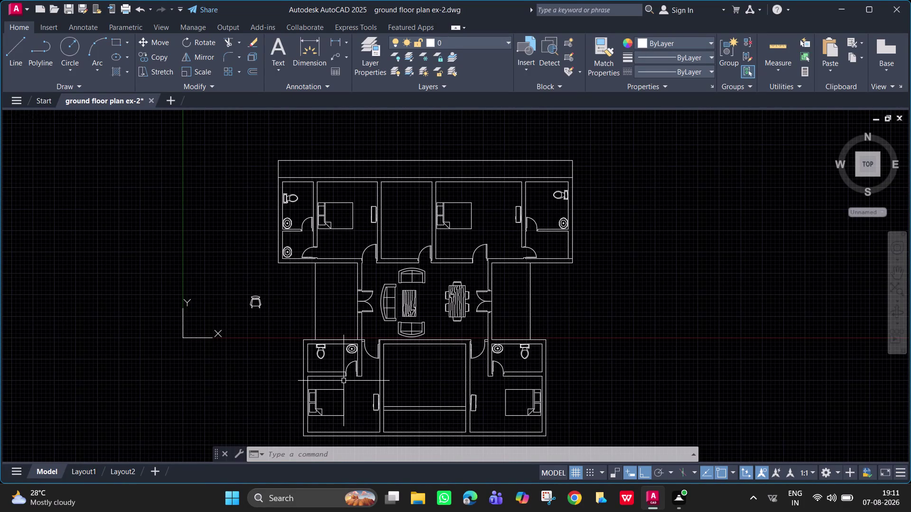
Zoom and pan to the bed in the lower-left bedroom, then start a line.
middle_drag(344, 381, 341, 306)
scroll(up, 3)
middle_drag(339, 309, 346, 199)
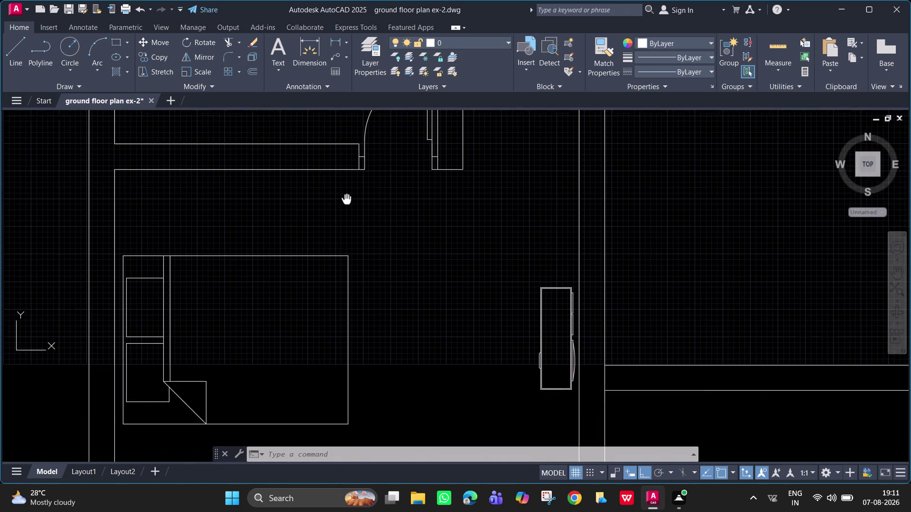
middle_drag(346, 199, 346, 177)
scroll(up, 3)
scroll(down, 3)
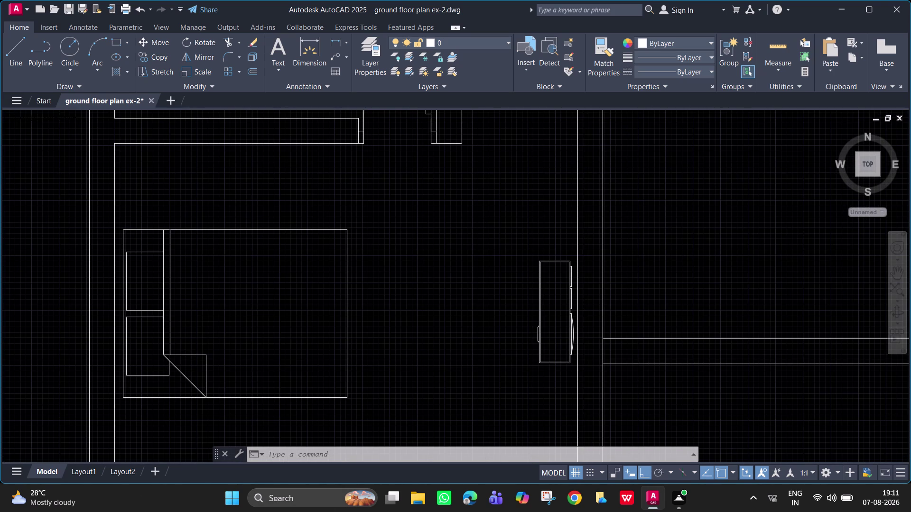
key(l)
key(space)
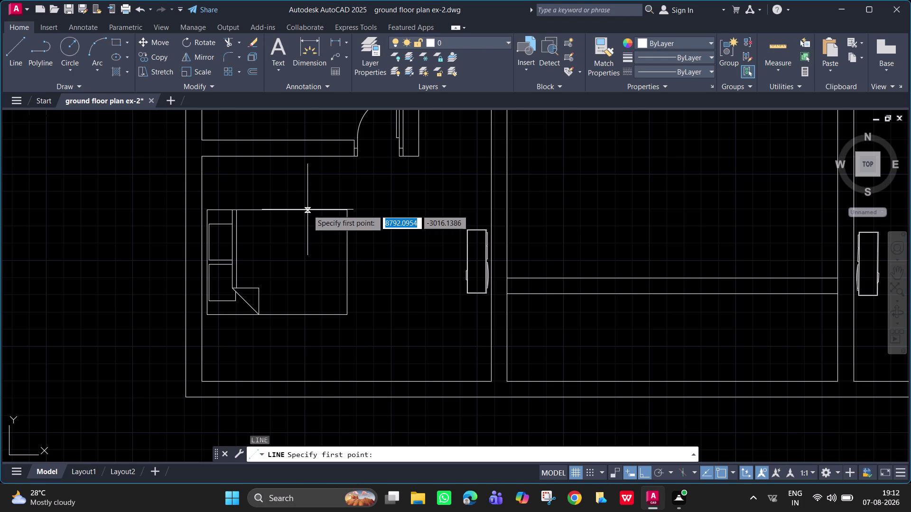
Start a line on the bed's top edge with a 200-unit upward segment.
click(281, 211)
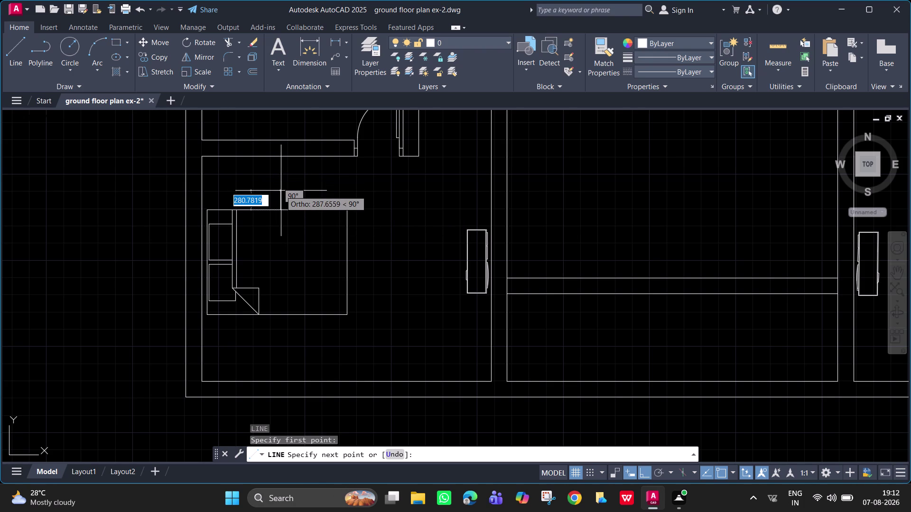
text(50)
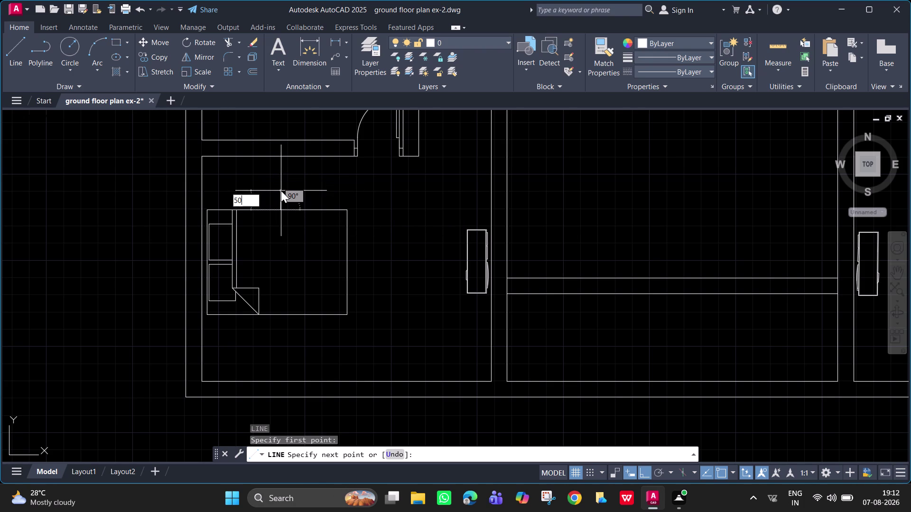
key(space)
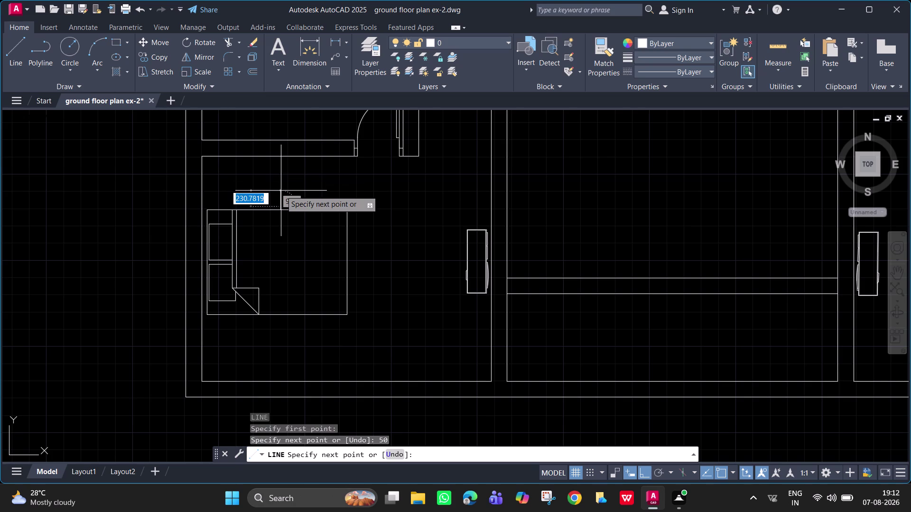
key(ctrl+z)
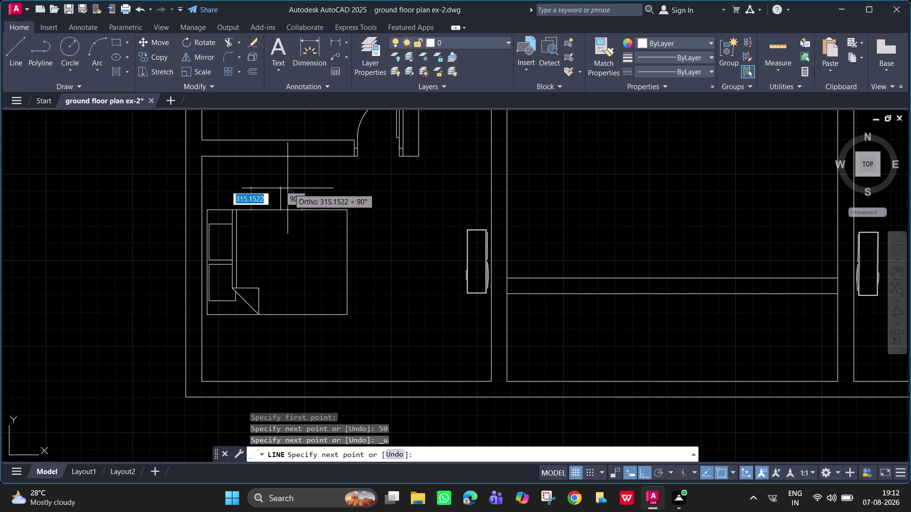
text(20)
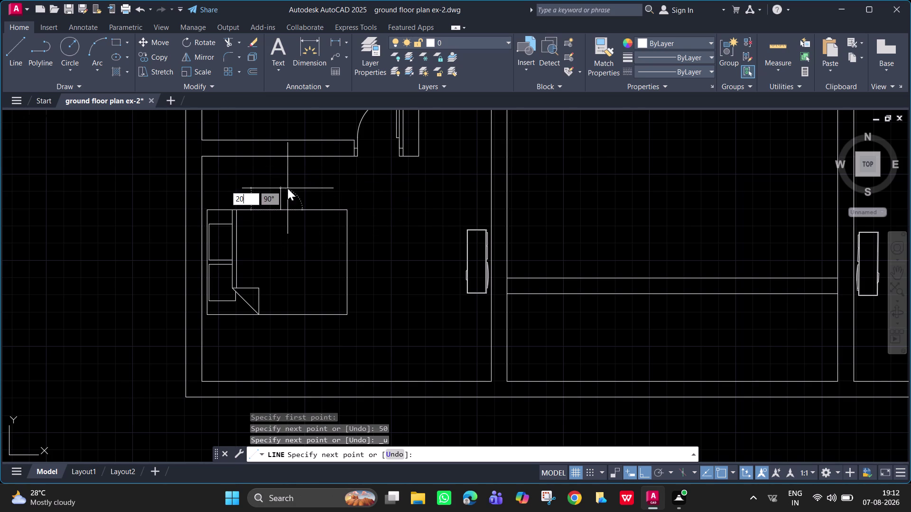
text(0)
key(Return)
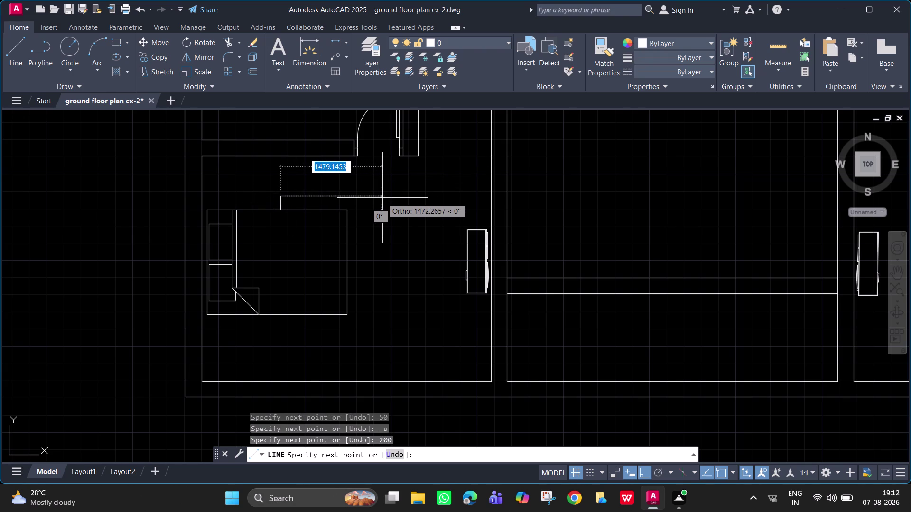
Continue the line 1500 units to the right above the bed and finish it.
text(1000)
key(Return)
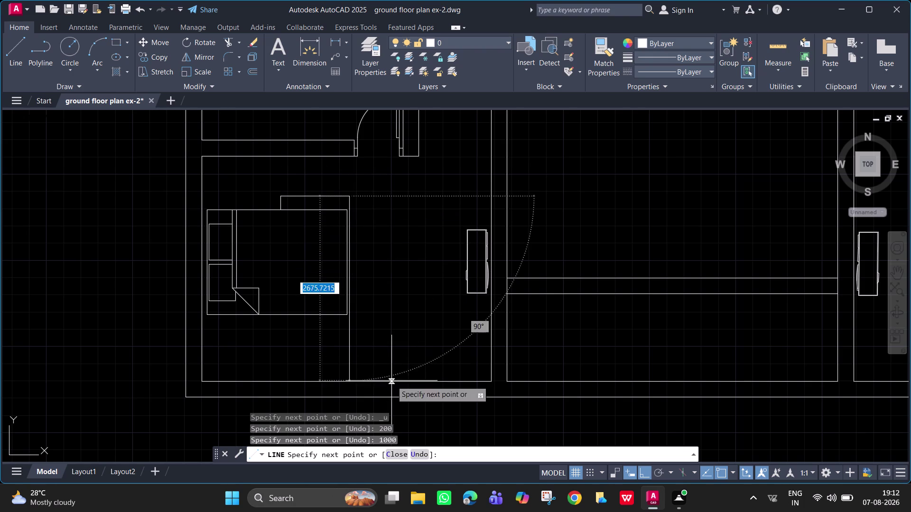
key(ctrl+z)
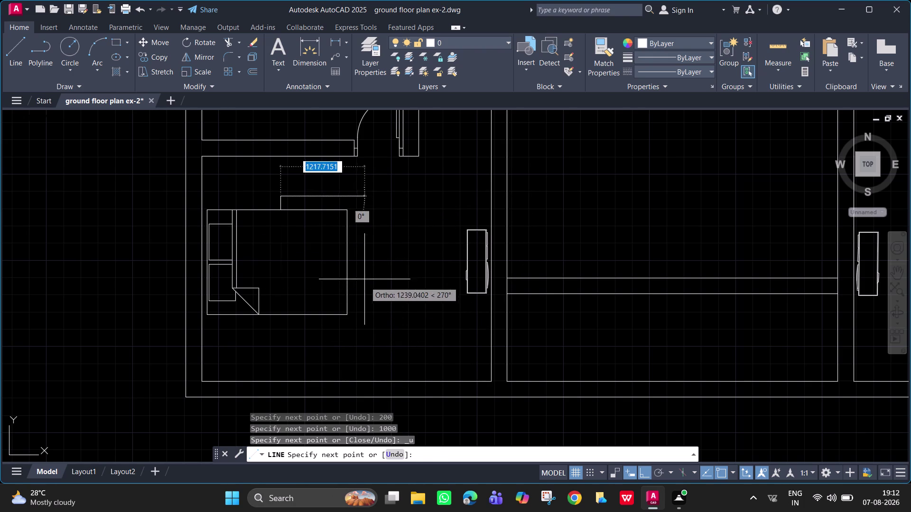
text(15)
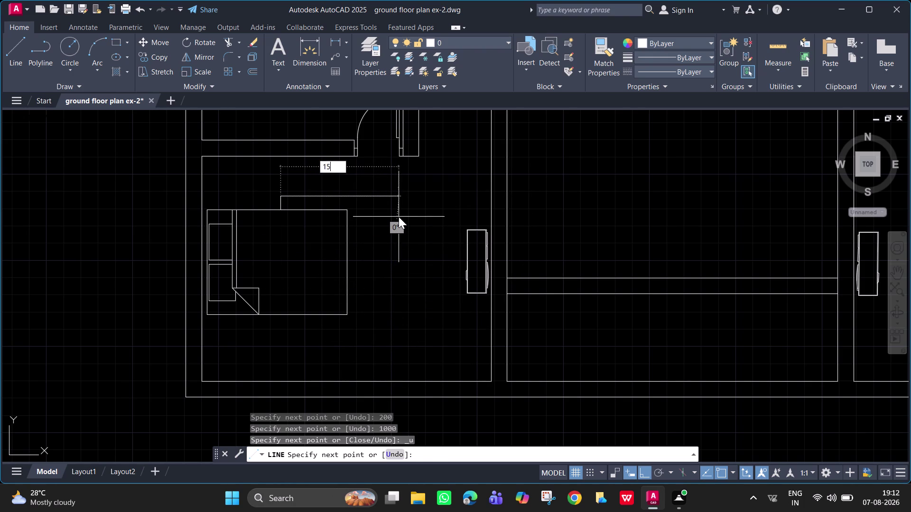
text(00)
key(Return)
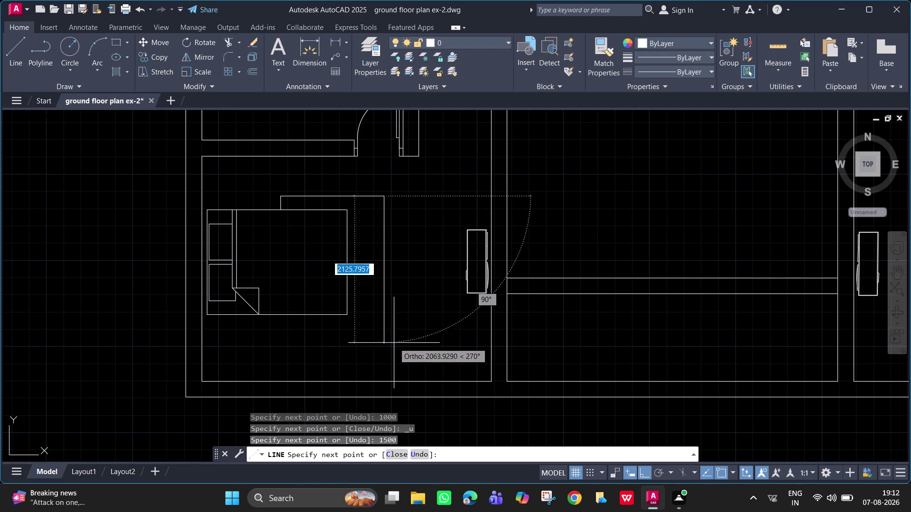
key(Escape)
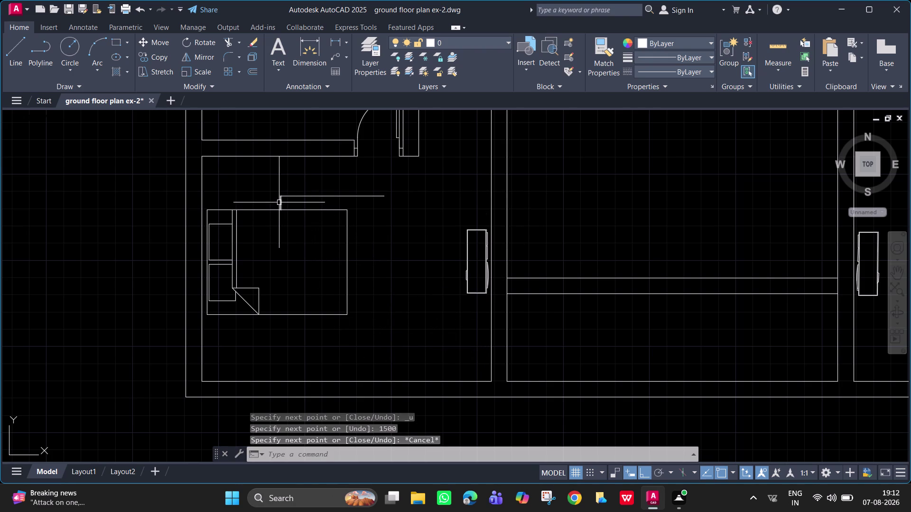
key(e)
text(x)
key(space)
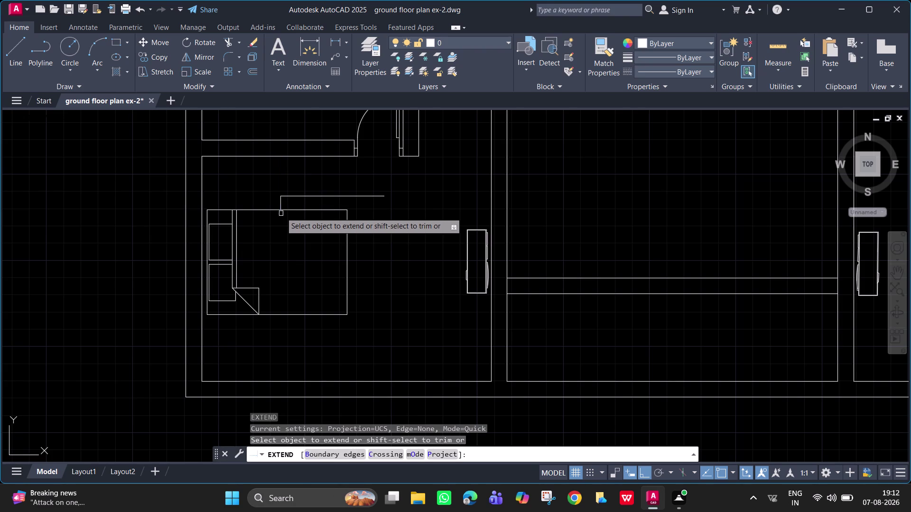
Extend the vertical line down to the bedroom's outer wall.
click(281, 205)
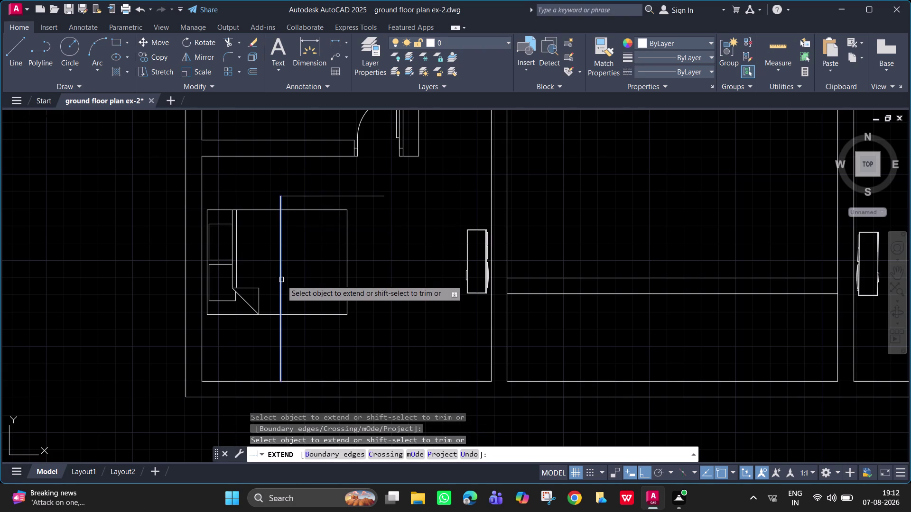
click(281, 279)
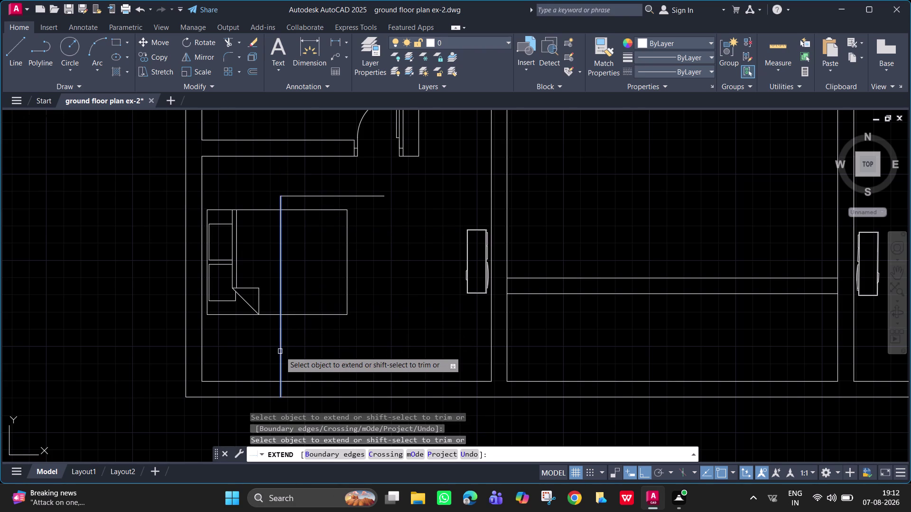
key(grave)
key(Escape)
Trim away the part of the vertical line crossing the bed.
text(tr)
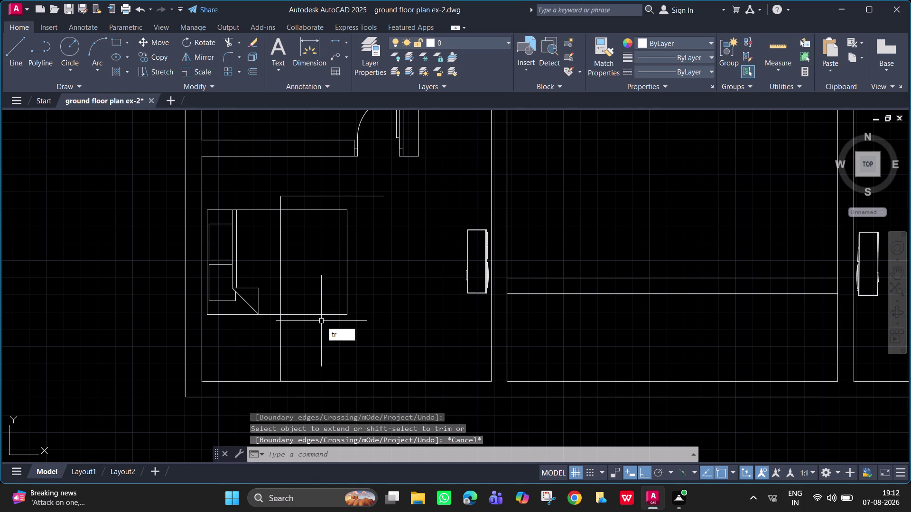
key(space)
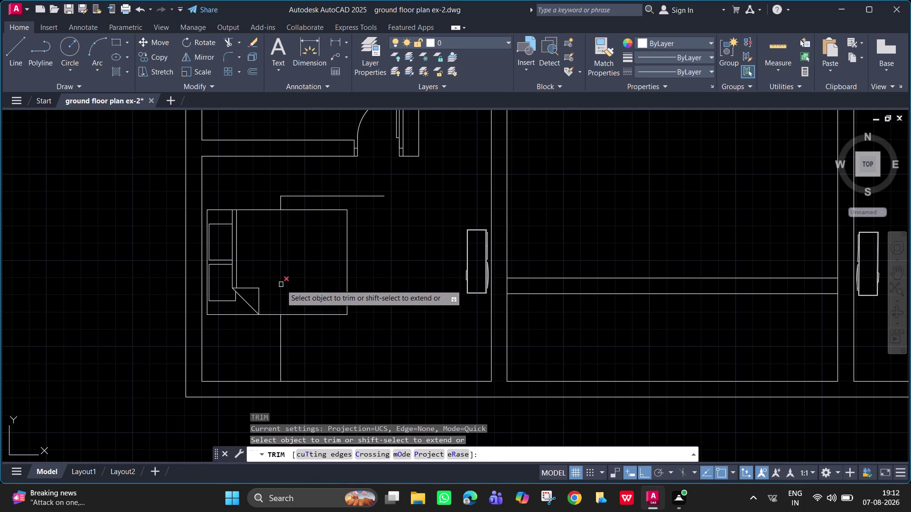
click(281, 286)
key(Escape)
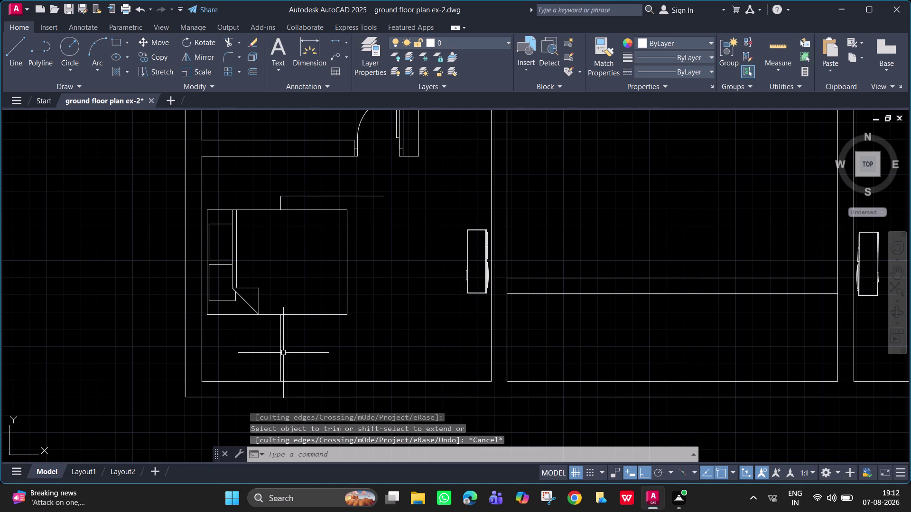
scroll(up, 3)
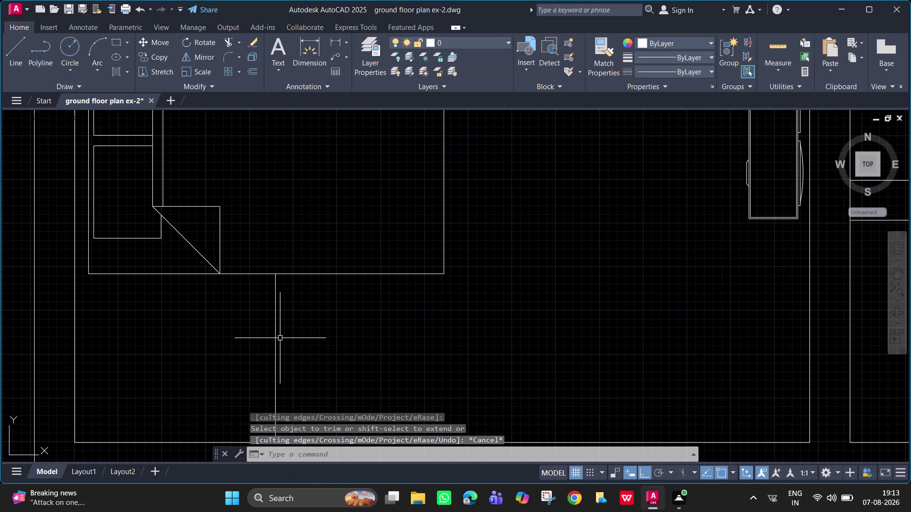
Try a tracked line start 500 from the wall corner, then abandon it.
key(l)
key(Return)
text(tk)
key(Return)
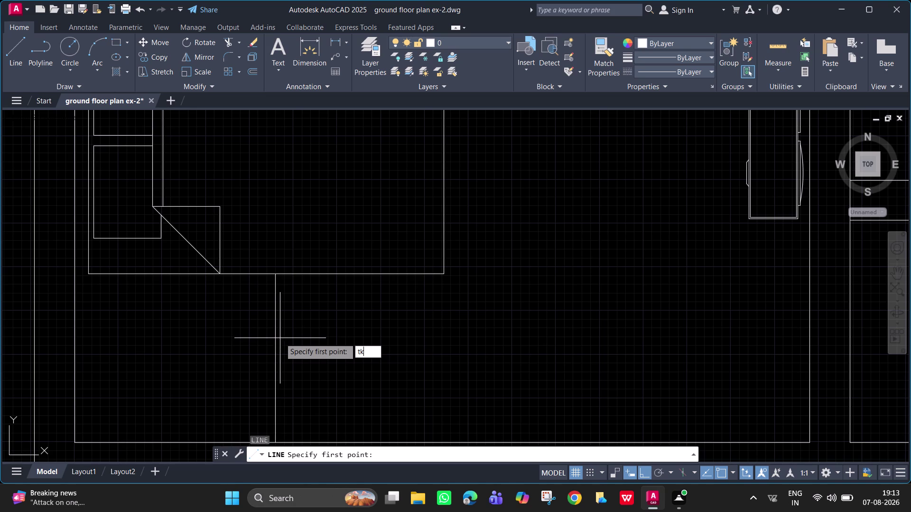
click(275, 275)
text(500)
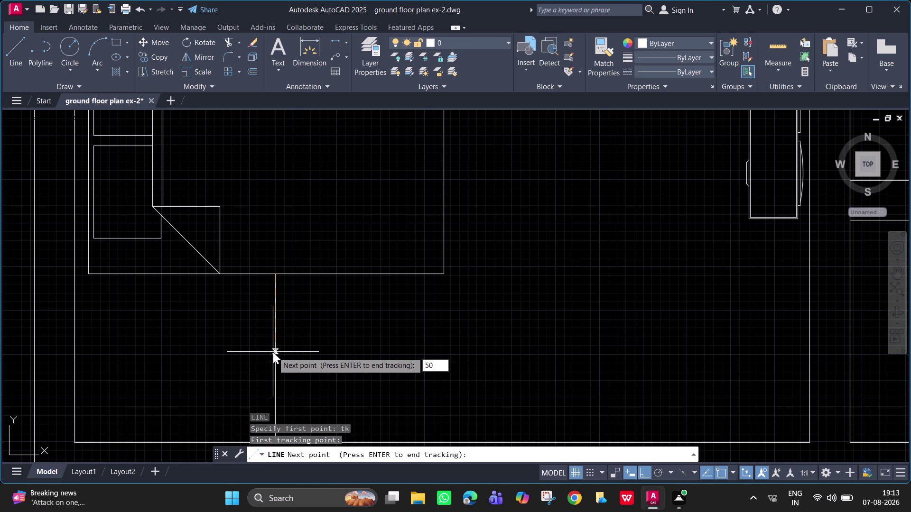
key(Return)
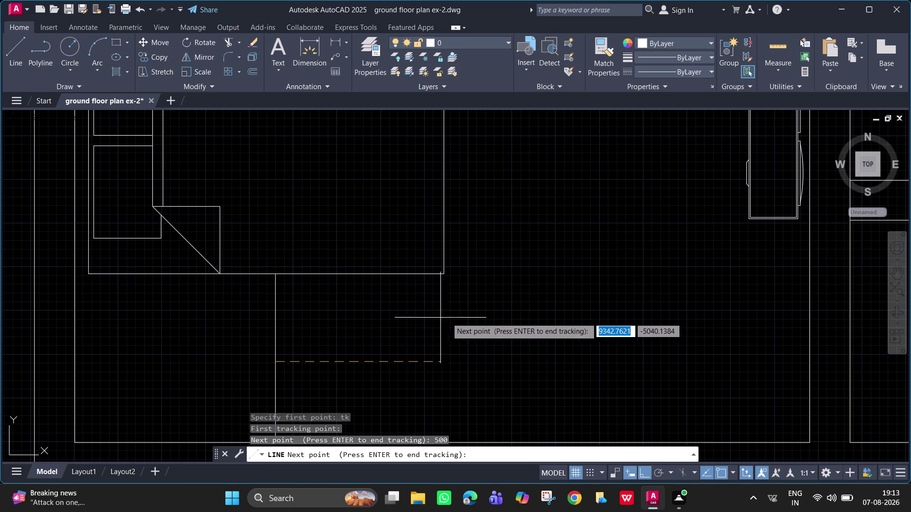
scroll(down, 3)
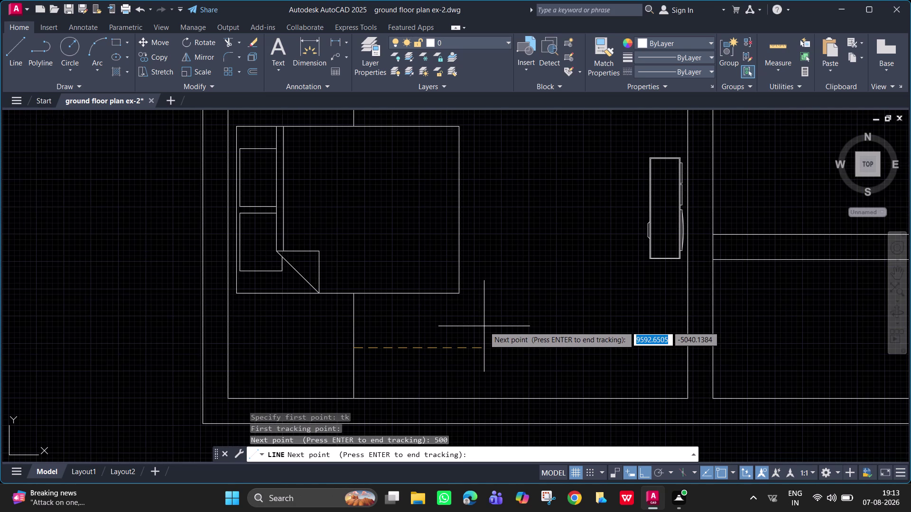
key(ctrl+z)
key(Escape)
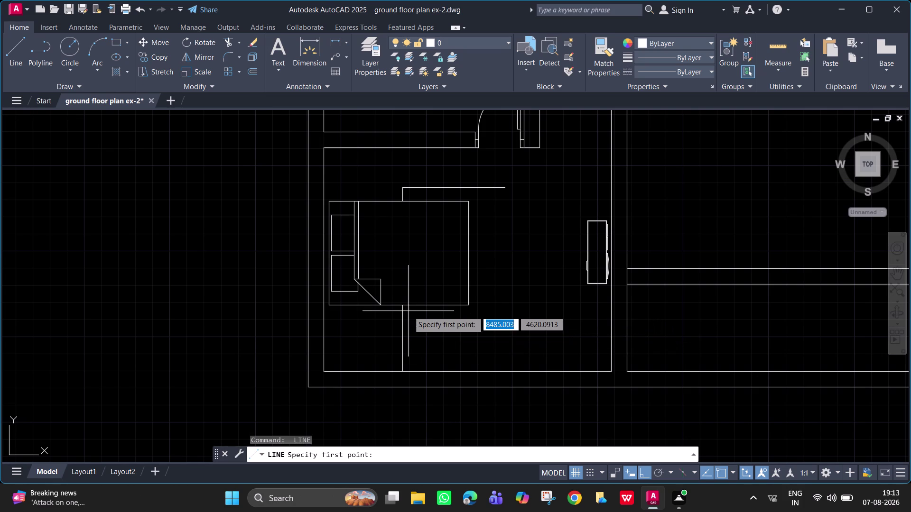
Draw outline edges starting 200 from the bed corner: 1500 horizontal, then up to the top line.
text(tk)
key(space)
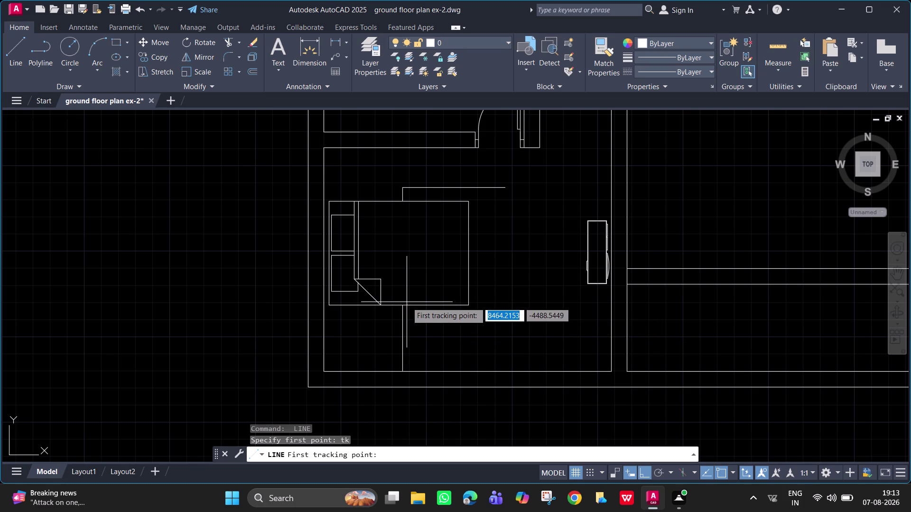
click(401, 304)
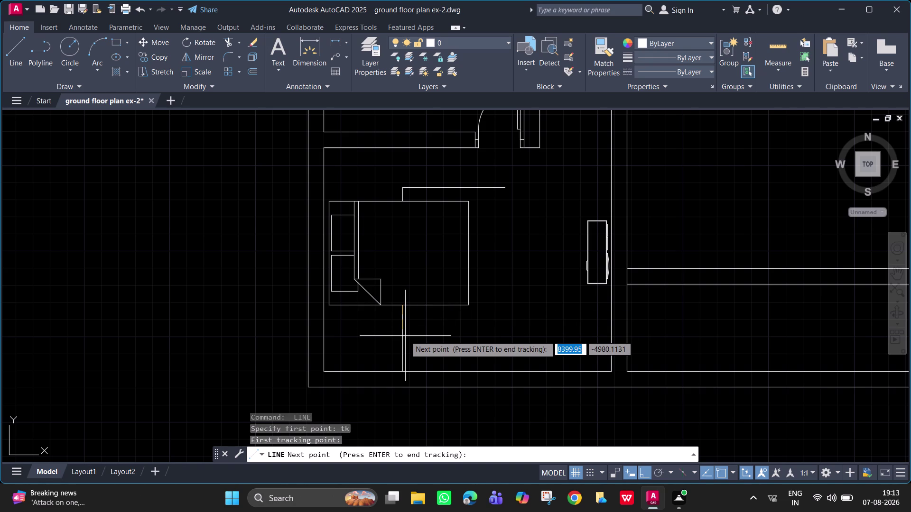
text(200)
key(Return)
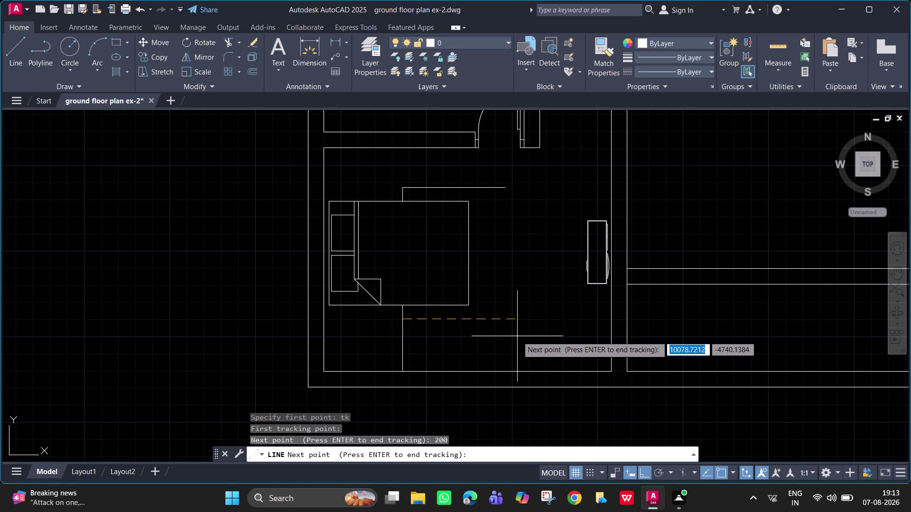
key(Return)
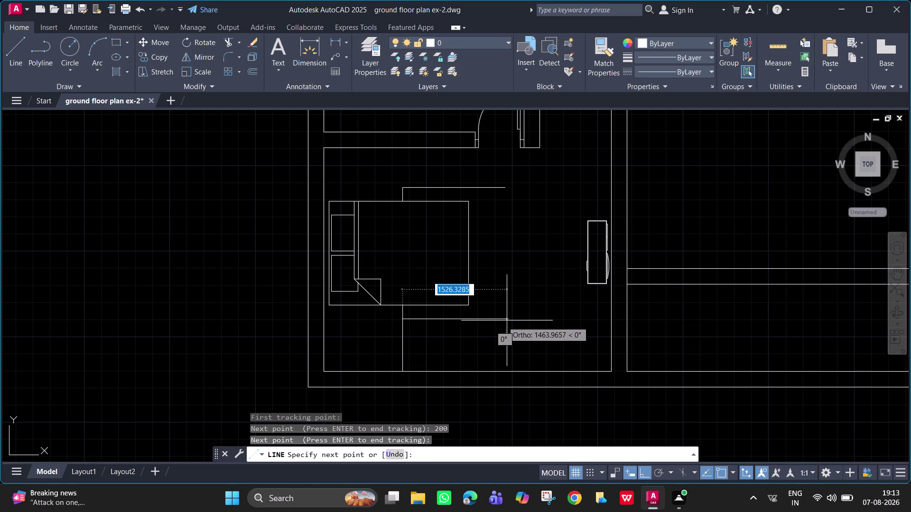
text(150)
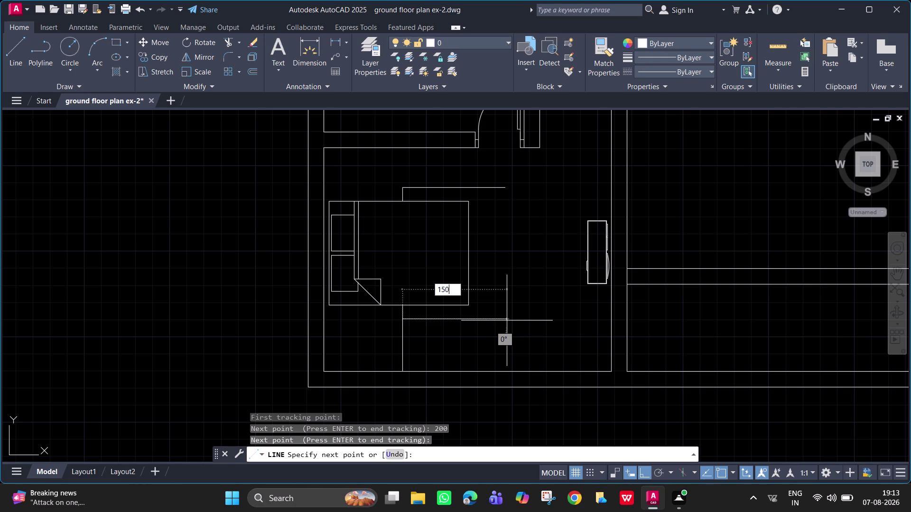
text(0)
key(Return)
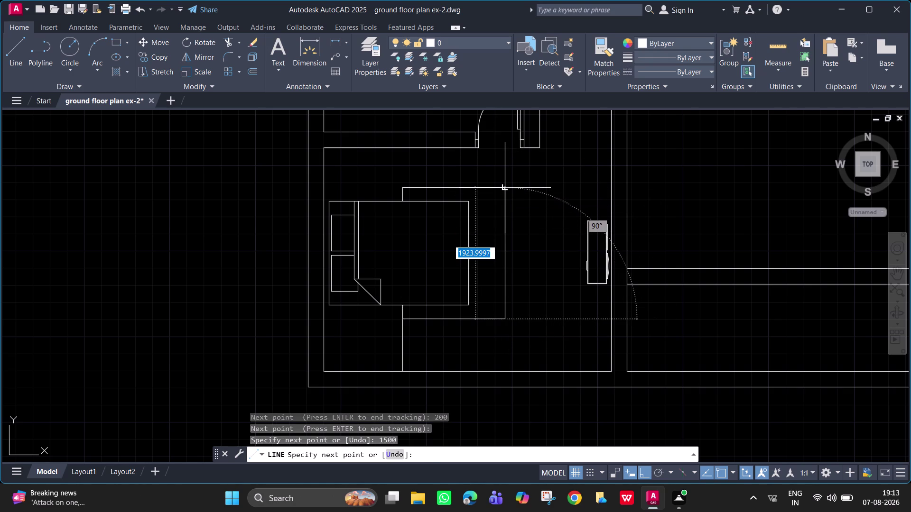
click(507, 186)
key(space)
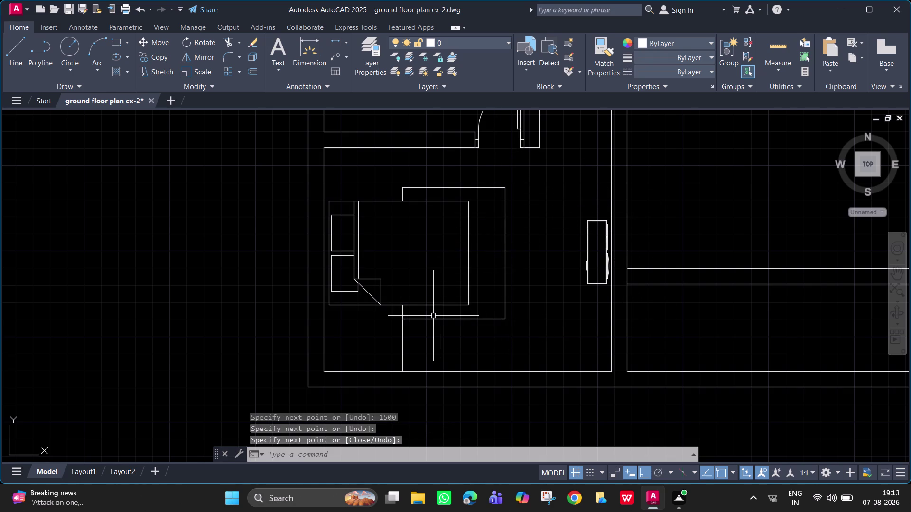
Fence-trim the overlapping line segments inside the new outline.
text(tr)
key(space)
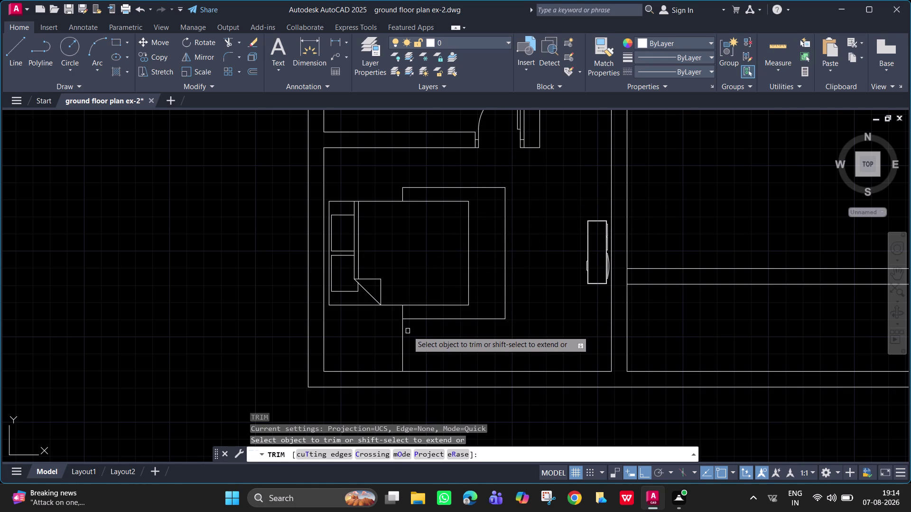
drag(408, 331, 388, 335)
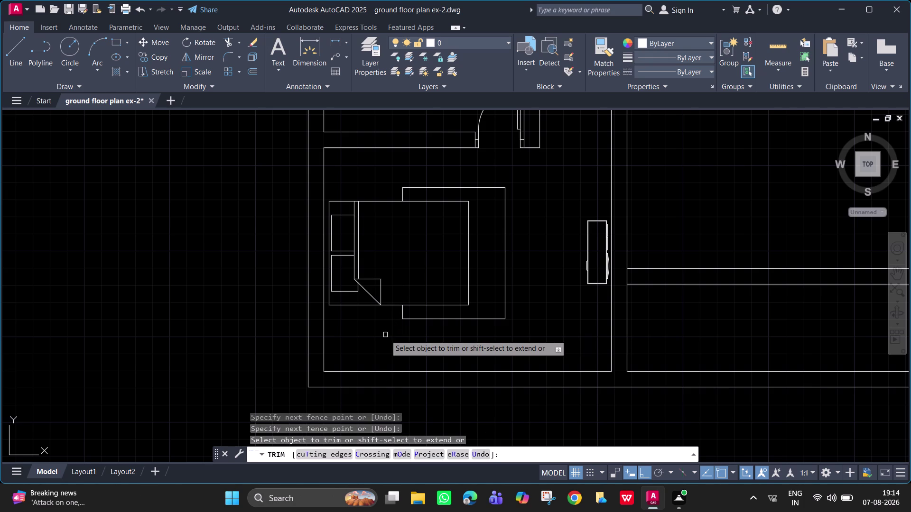
key(Escape)
middle_drag(508, 291, 496, 270)
click(337, 44)
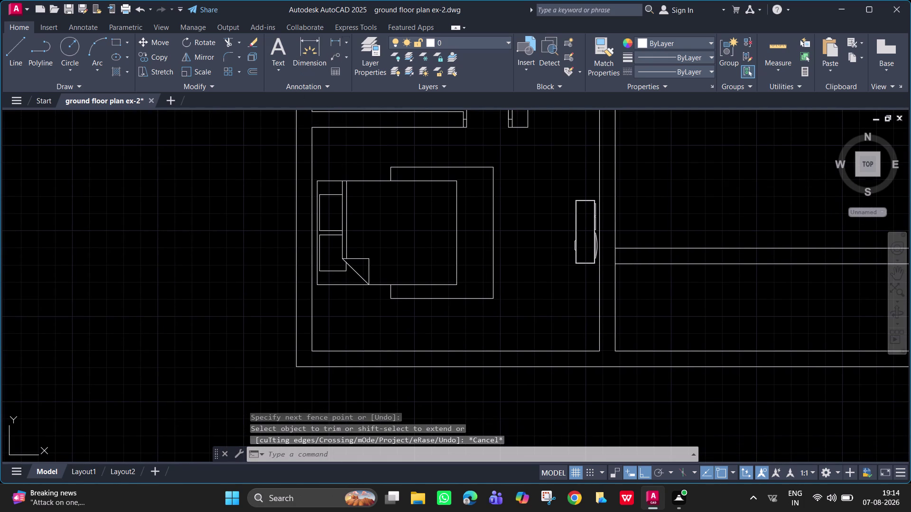
click(391, 180)
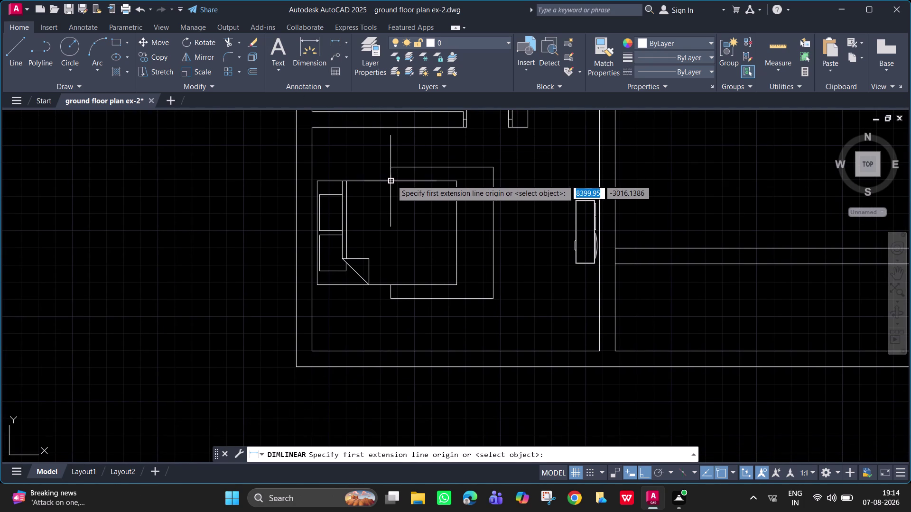
Place a linear dimension showing the 200 gap at the outline corner.
click(391, 169)
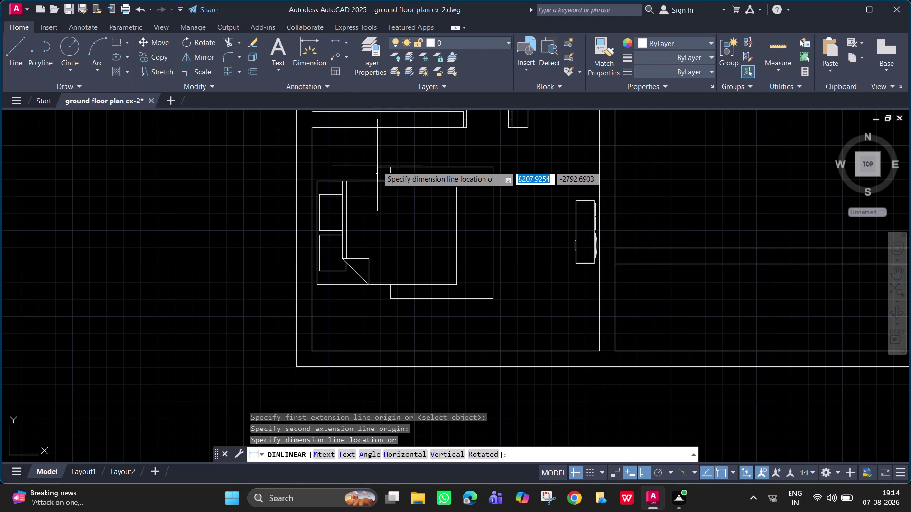
click(381, 166)
scroll(up, 3)
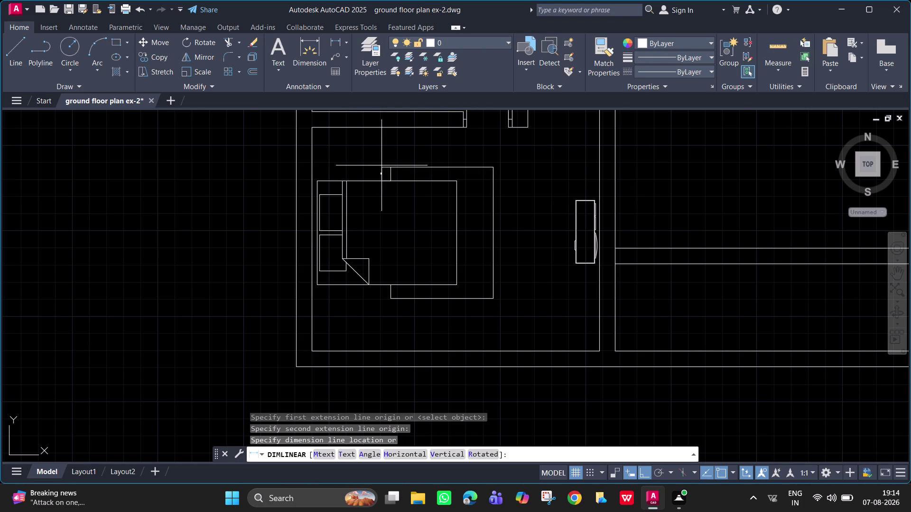
scroll(up, 3)
scroll(down, 3)
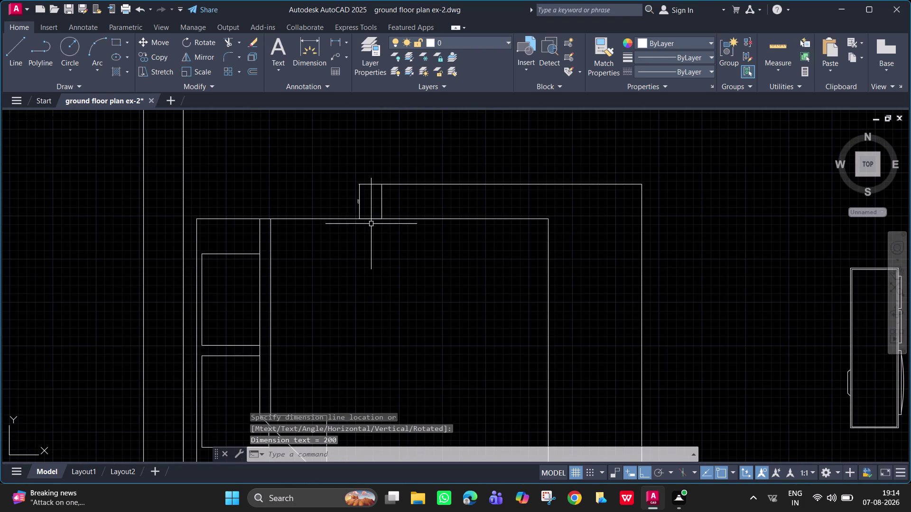
scroll(up, 3)
scroll(down, 3)
middle_drag(383, 257, 369, 197)
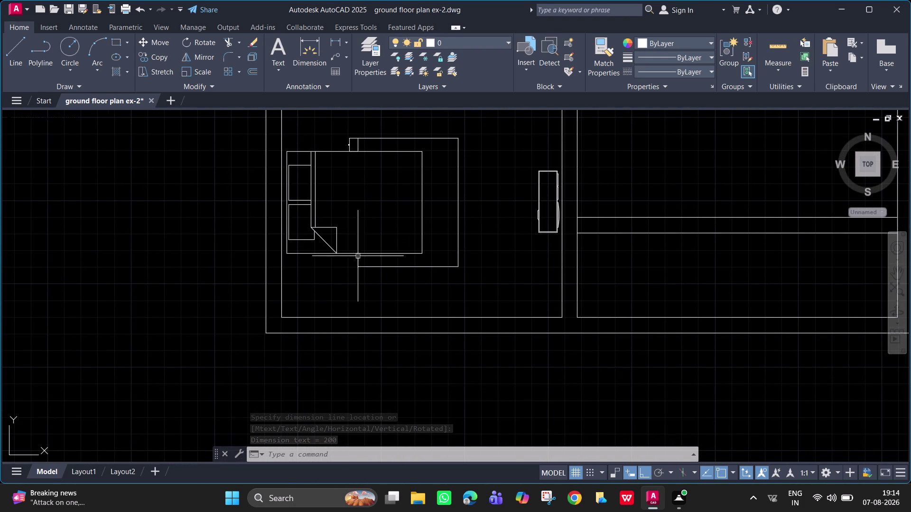
Add a second 200 linear dimension along the outline's vertical step and select it.
key(space)
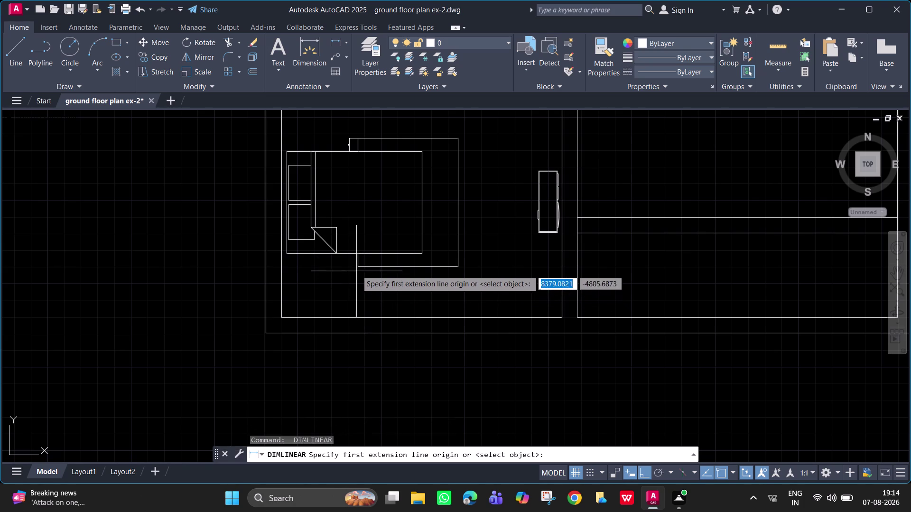
scroll(up, 3)
key(space)
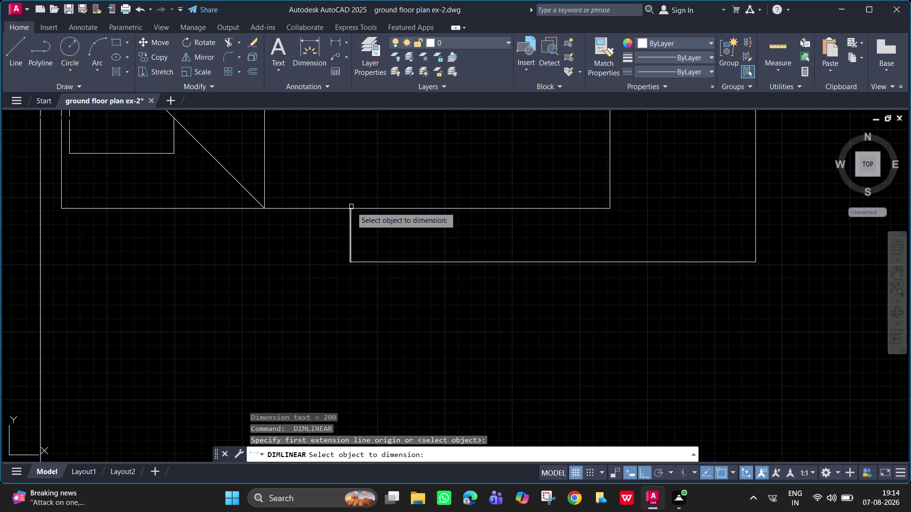
key(space)
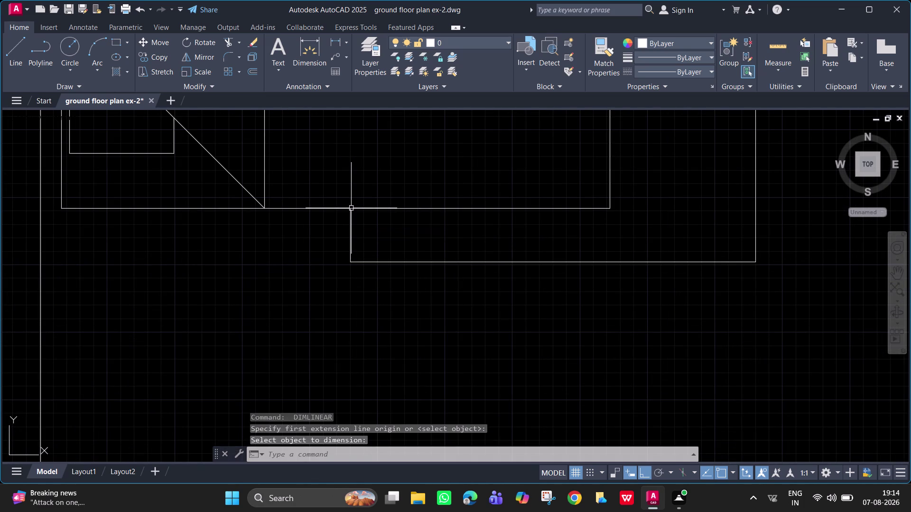
key(space)
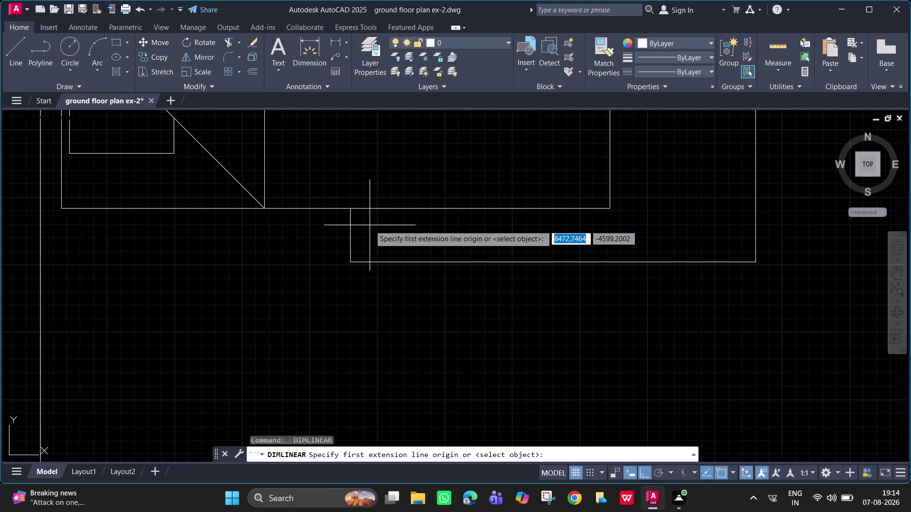
click(349, 209)
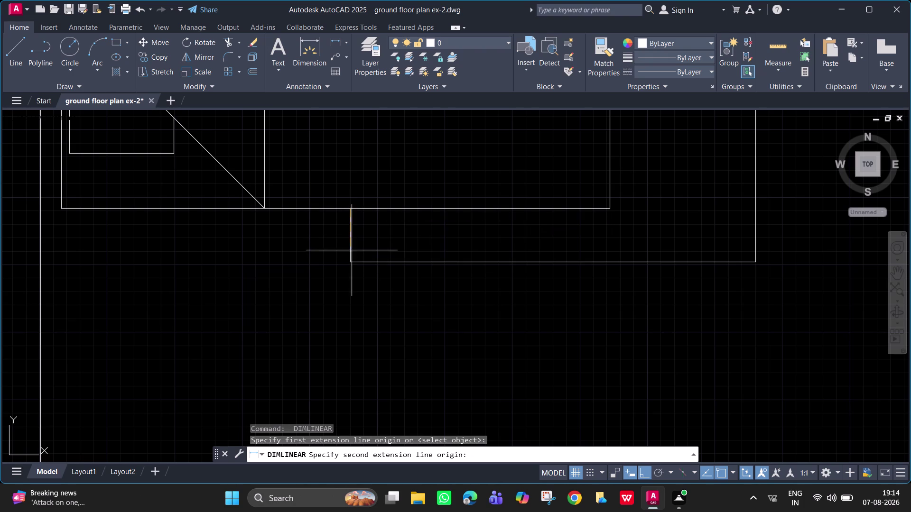
click(350, 261)
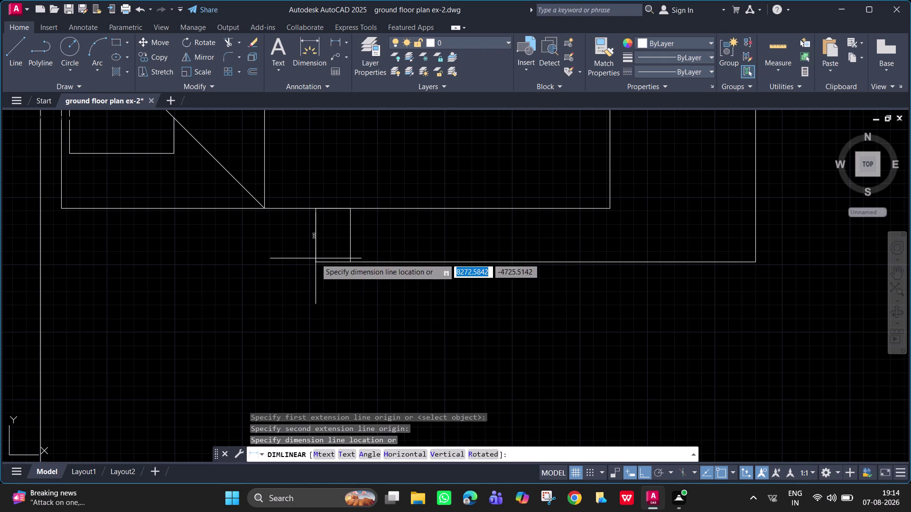
click(316, 259)
scroll(up, 3)
scroll(down, 3)
key(Escape)
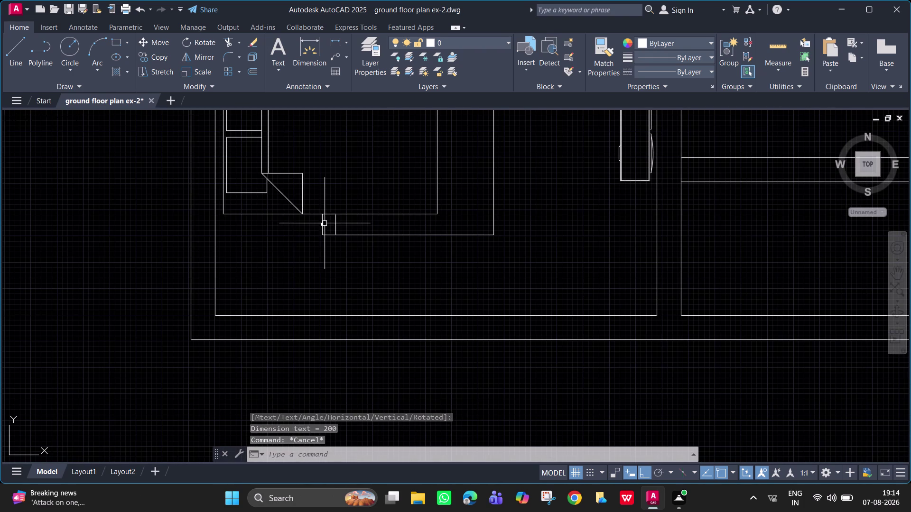
click(326, 236)
Delete the 200 dimension and the stray leftover object at the outline corner.
key(Delete)
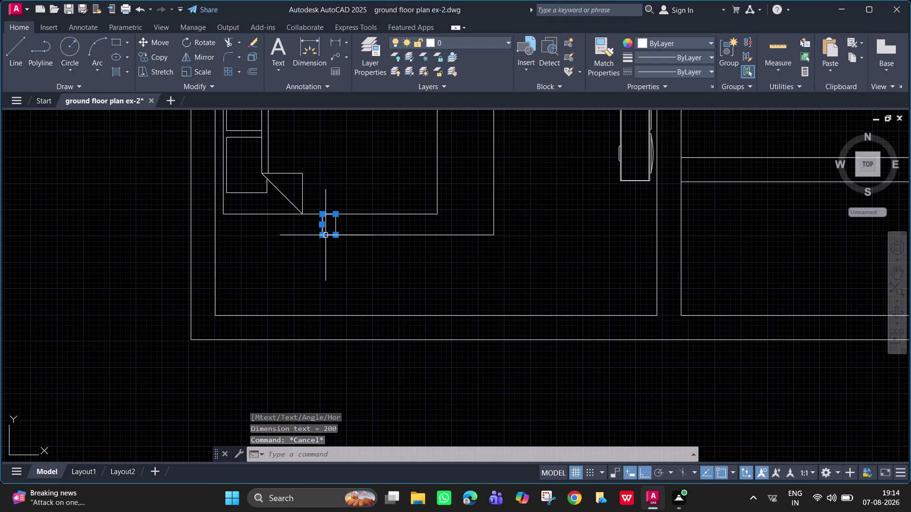
middle_drag(382, 170, 385, 285)
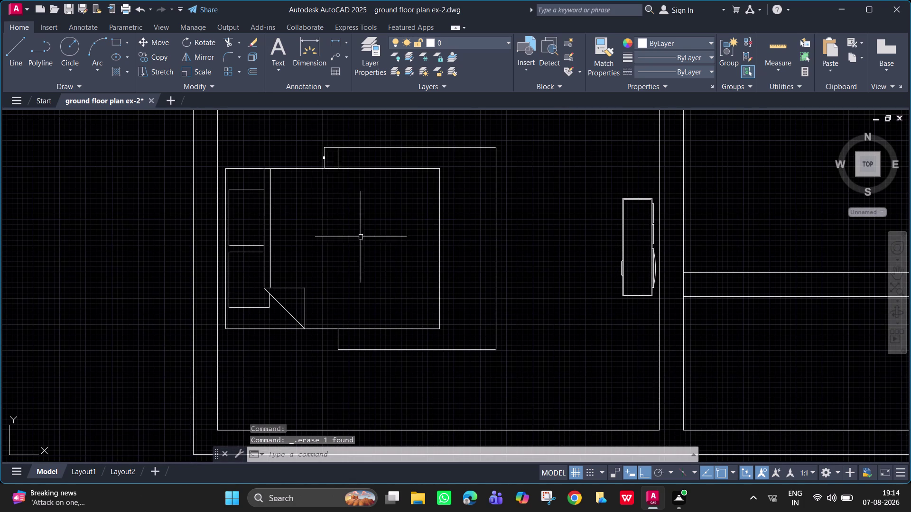
click(323, 159)
key(Delete)
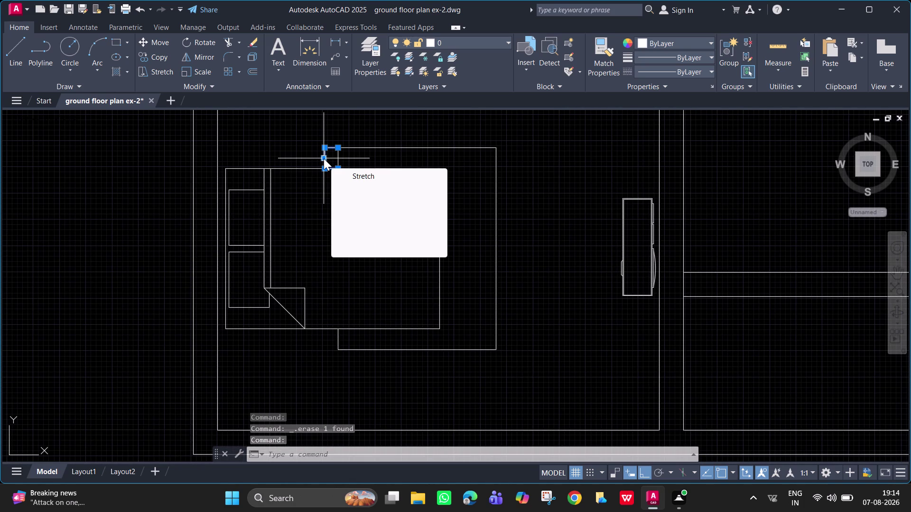
key(Delete)
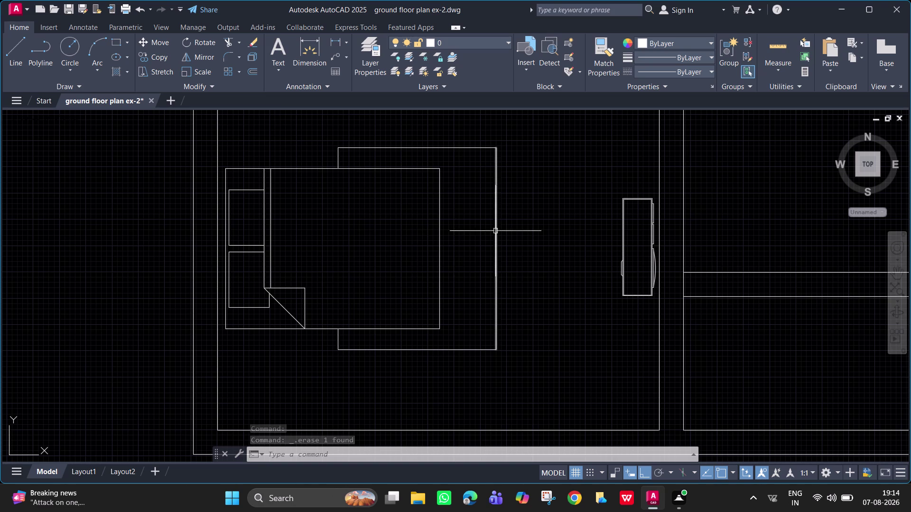
Select the five wardrobe outline lines and join them into one polyline.
drag(506, 232, 479, 139)
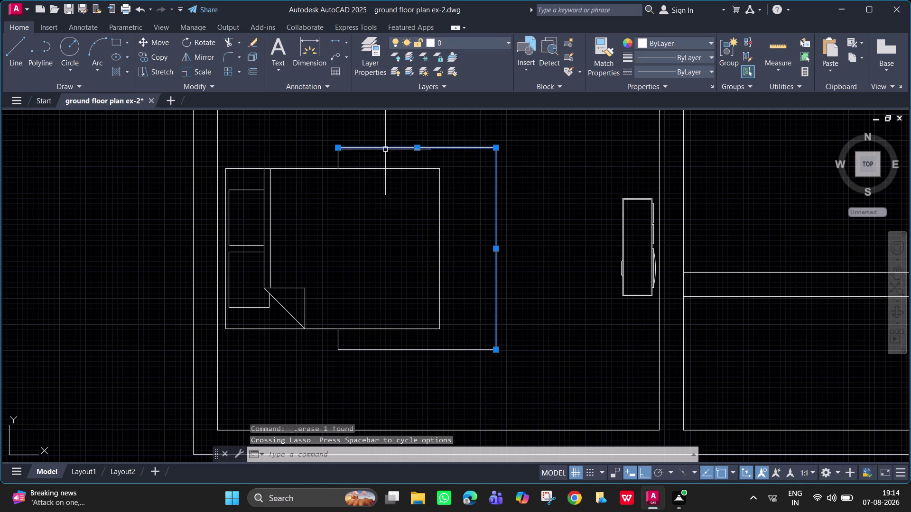
click(340, 156)
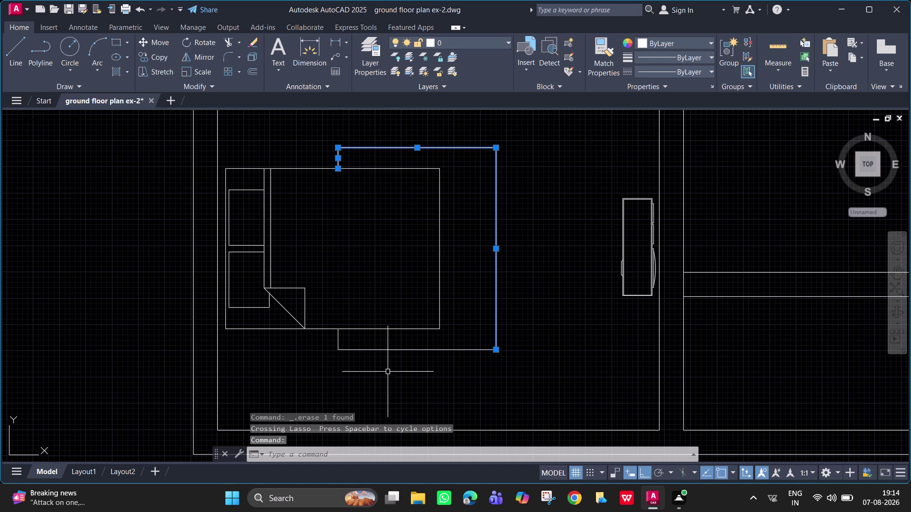
click(388, 351)
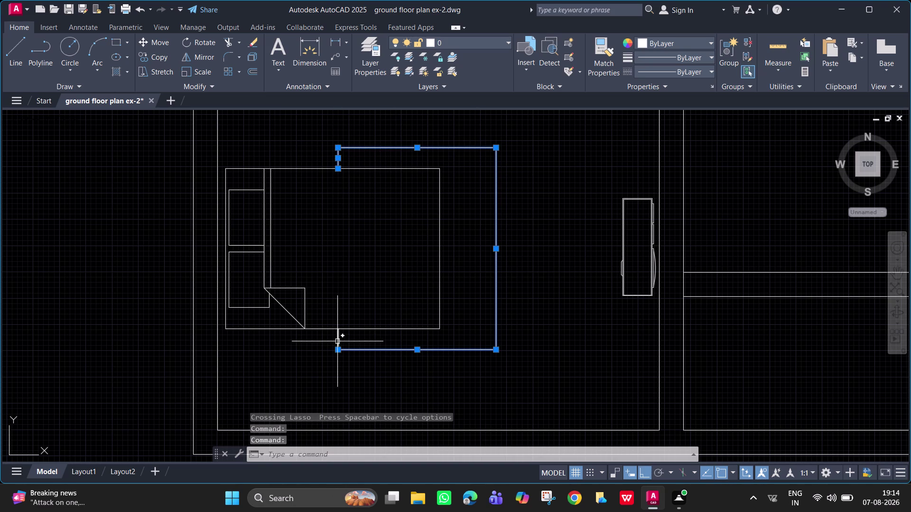
click(338, 341)
text(j)
key(space)
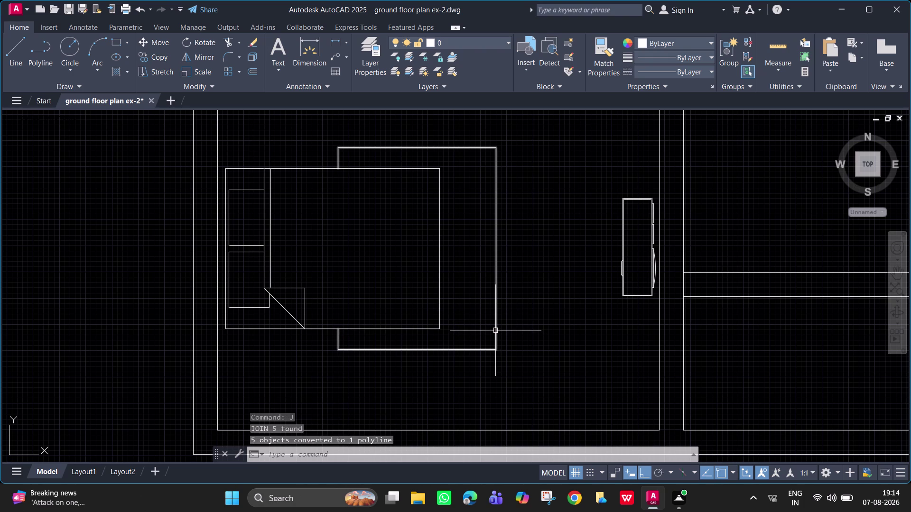
scroll(down, 3)
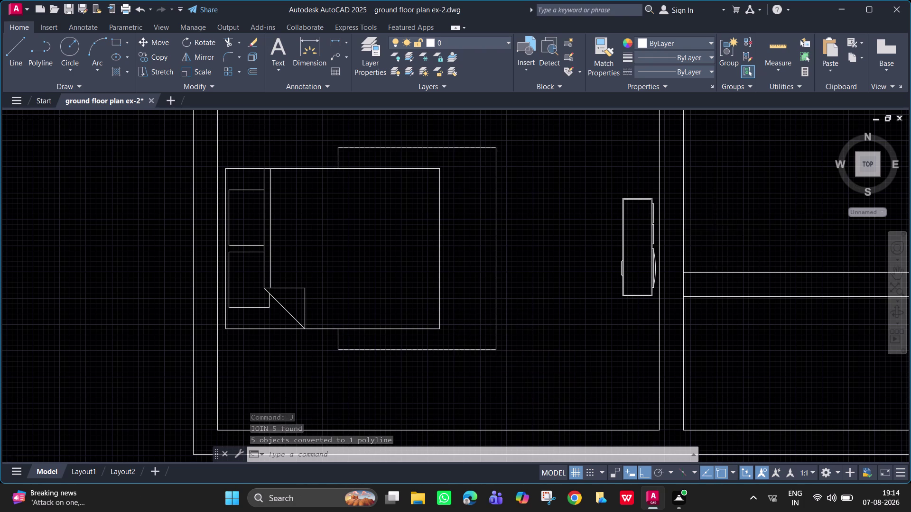
scroll(down, 3)
Mirror the wardrobe polyline across a vertical line through the hall centre, keeping the original.
middle_drag(714, 231, 479, 290)
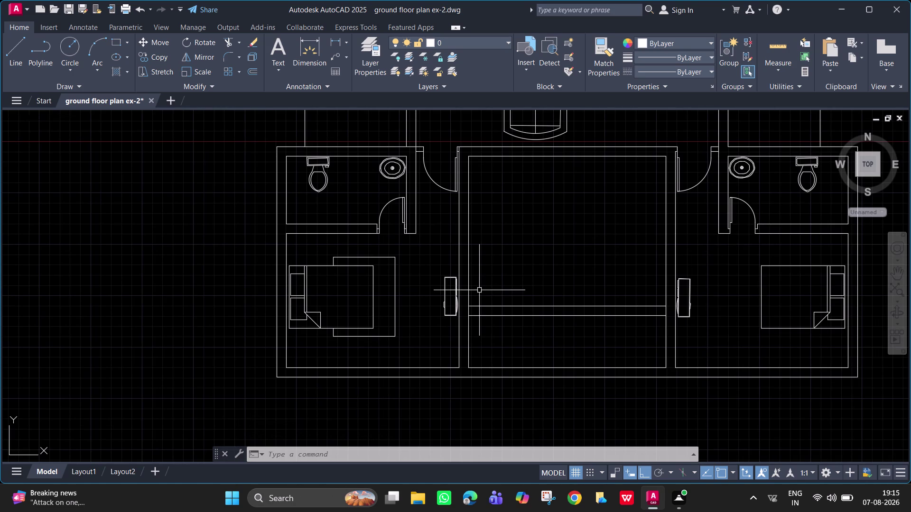
text(mi)
key(space)
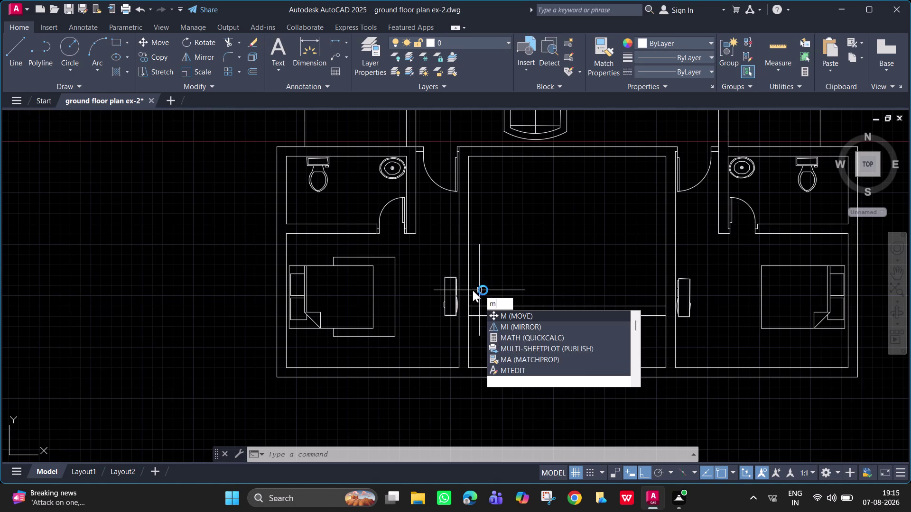
click(395, 276)
key(space)
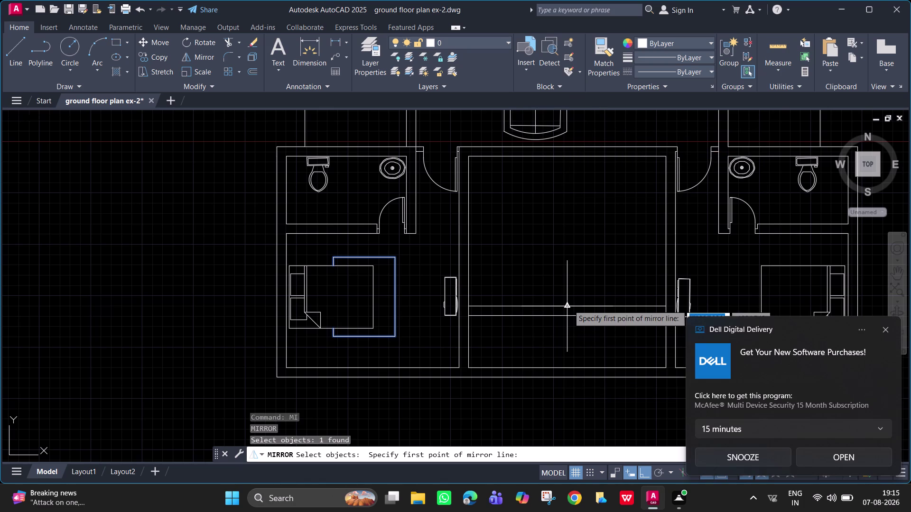
click(569, 305)
click(570, 173)
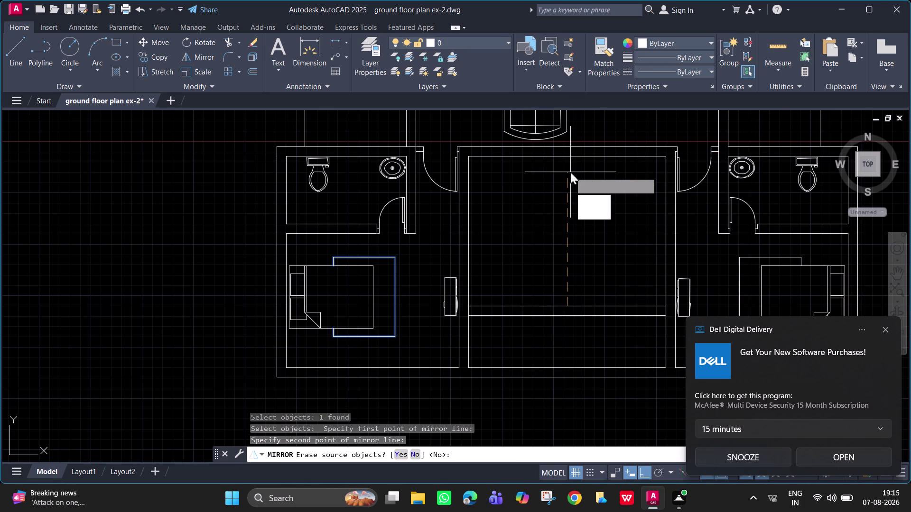
drag(588, 215, 570, 172)
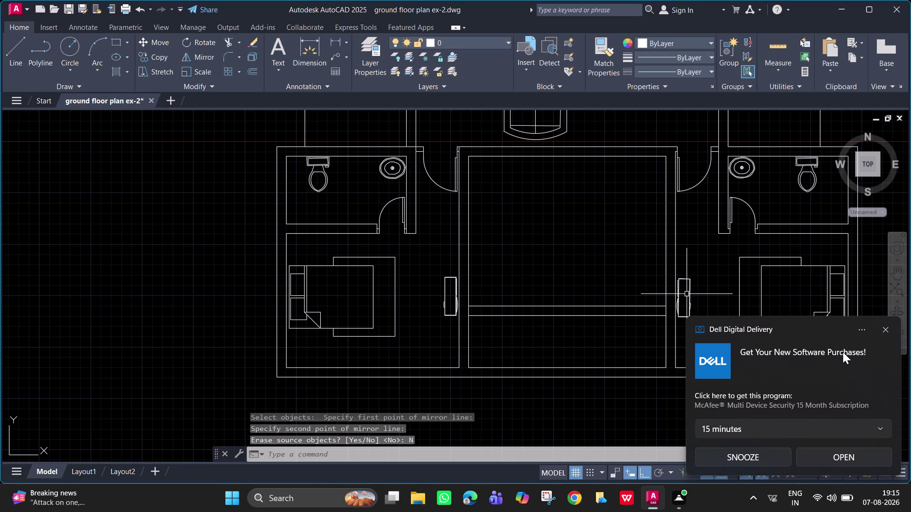
click(886, 328)
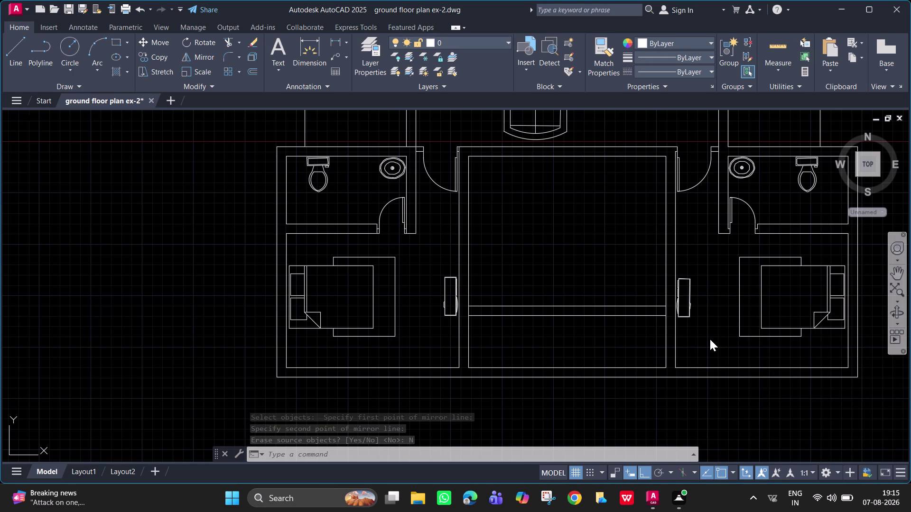
key(space)
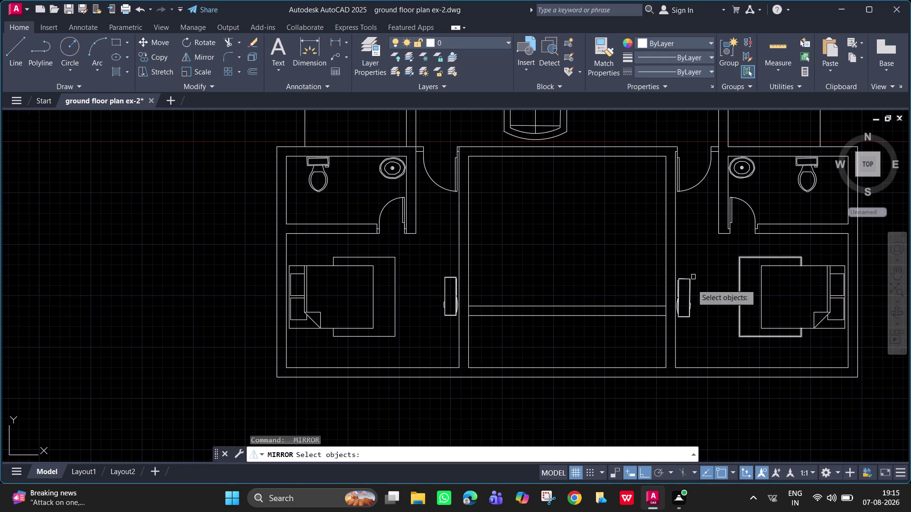